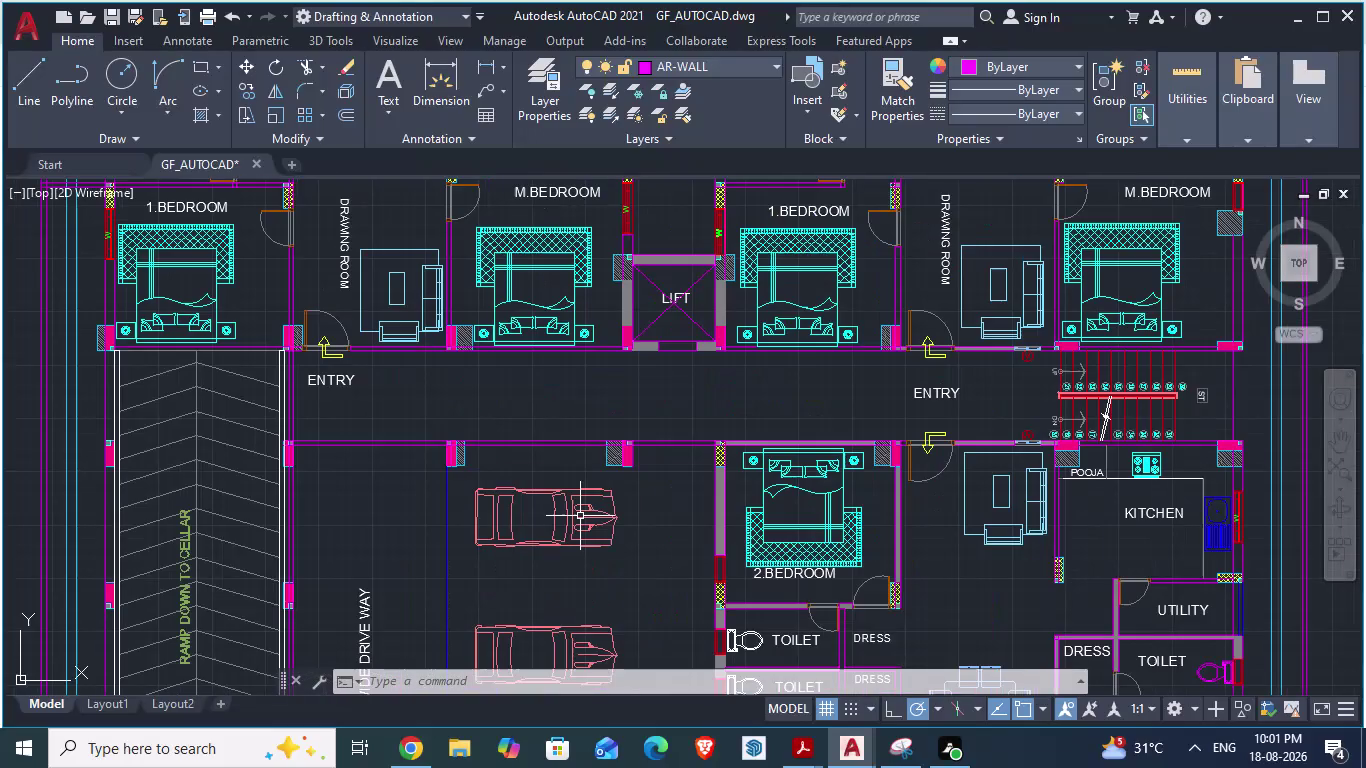
Compare the ground floor drawing against the ARCH PLANS reference, zooming in on both.
key(alt+Tab)
scroll(down, 3)
scroll(down, 3)
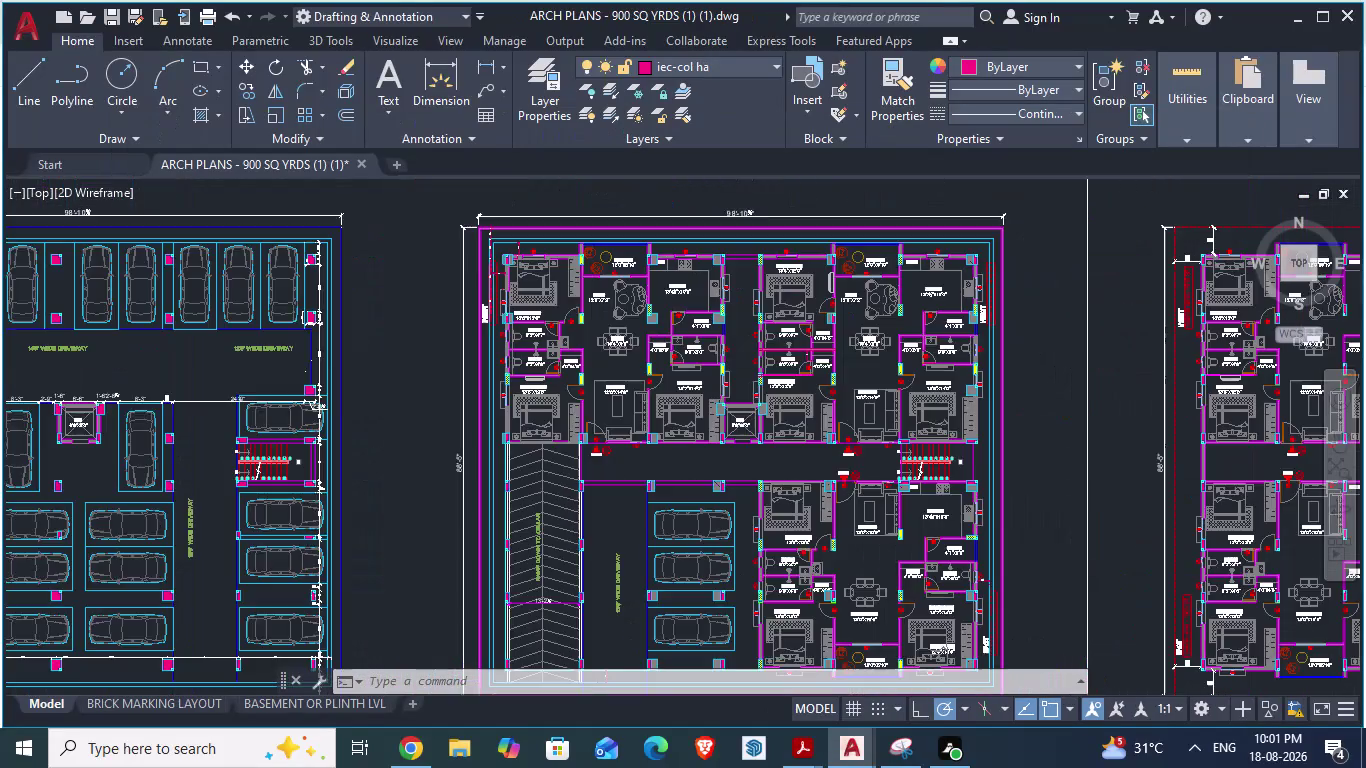
scroll(up, 3)
scroll(up, 3)
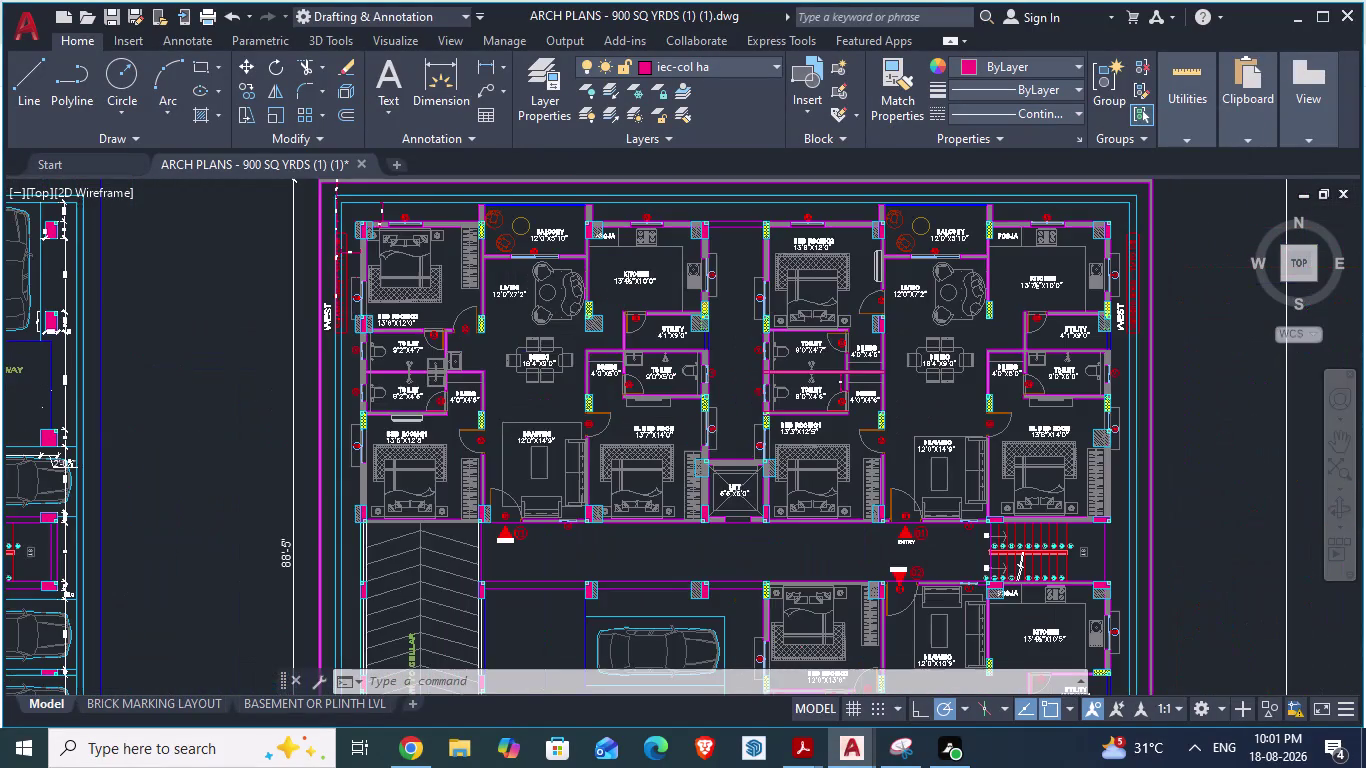
key(alt+Tab)
scroll(down, 3)
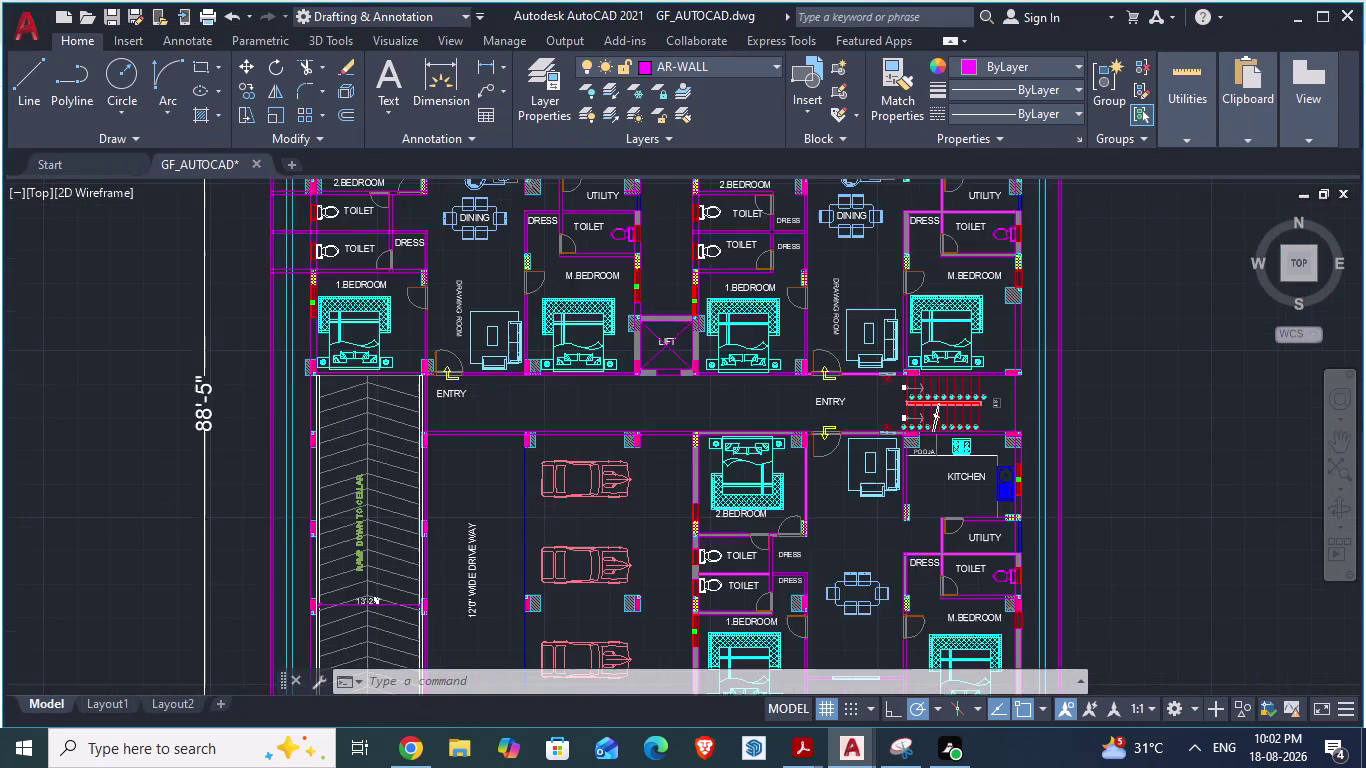
scroll(up, 3)
scroll(up, 3)
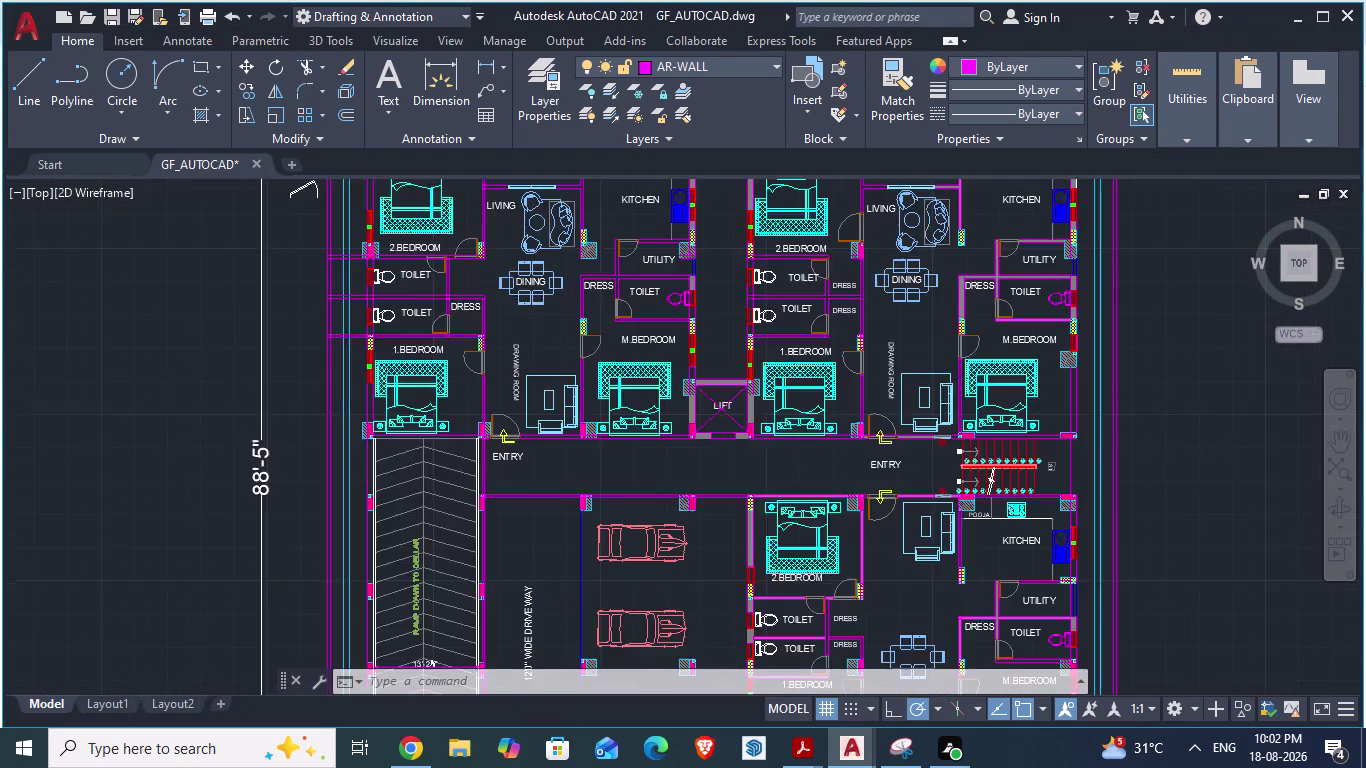
scroll(down, 3)
scroll(down, 3)
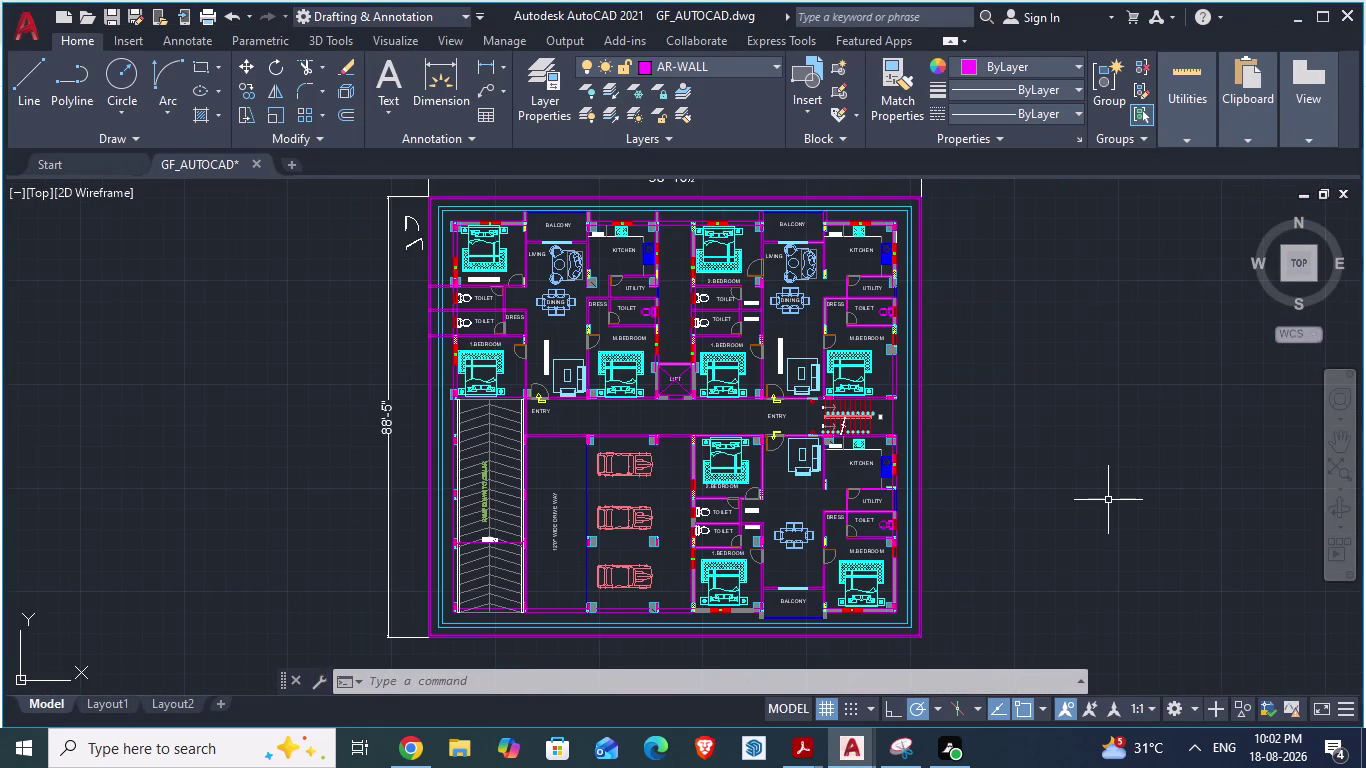
Recheck the reference plans, fit the ground floor plan on screen, and launch Snipping Tool.
key(alt+Tab)
scroll(down, 3)
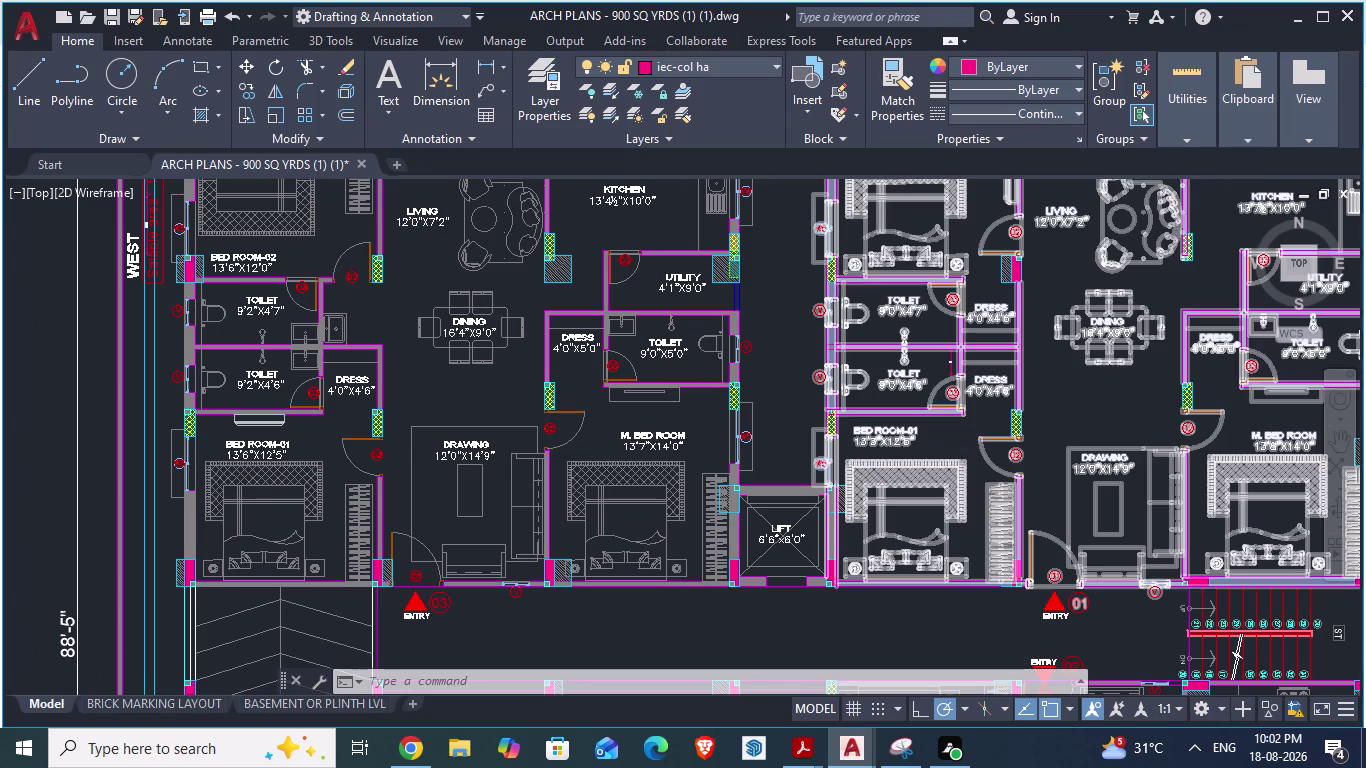
scroll(down, 3)
scroll(down, 3)
scroll(down, 3)
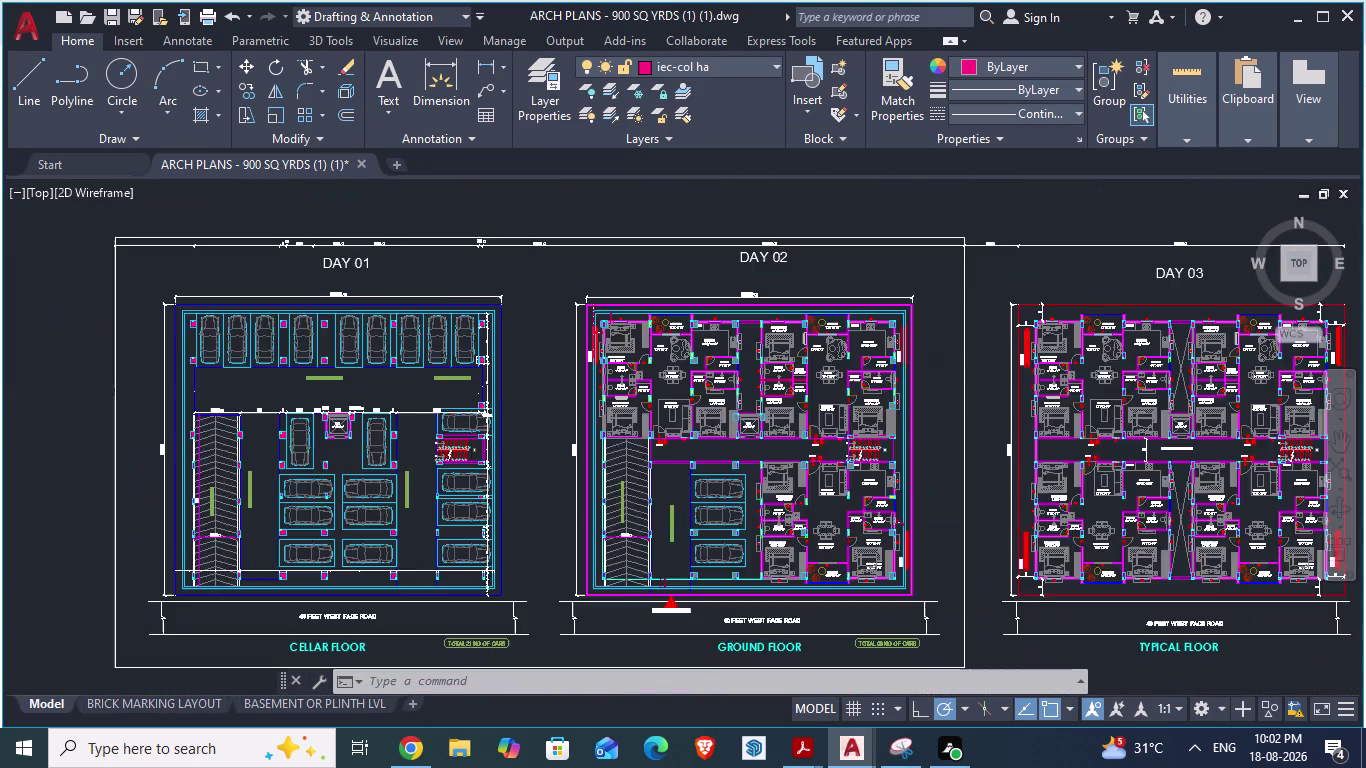
scroll(up, 3)
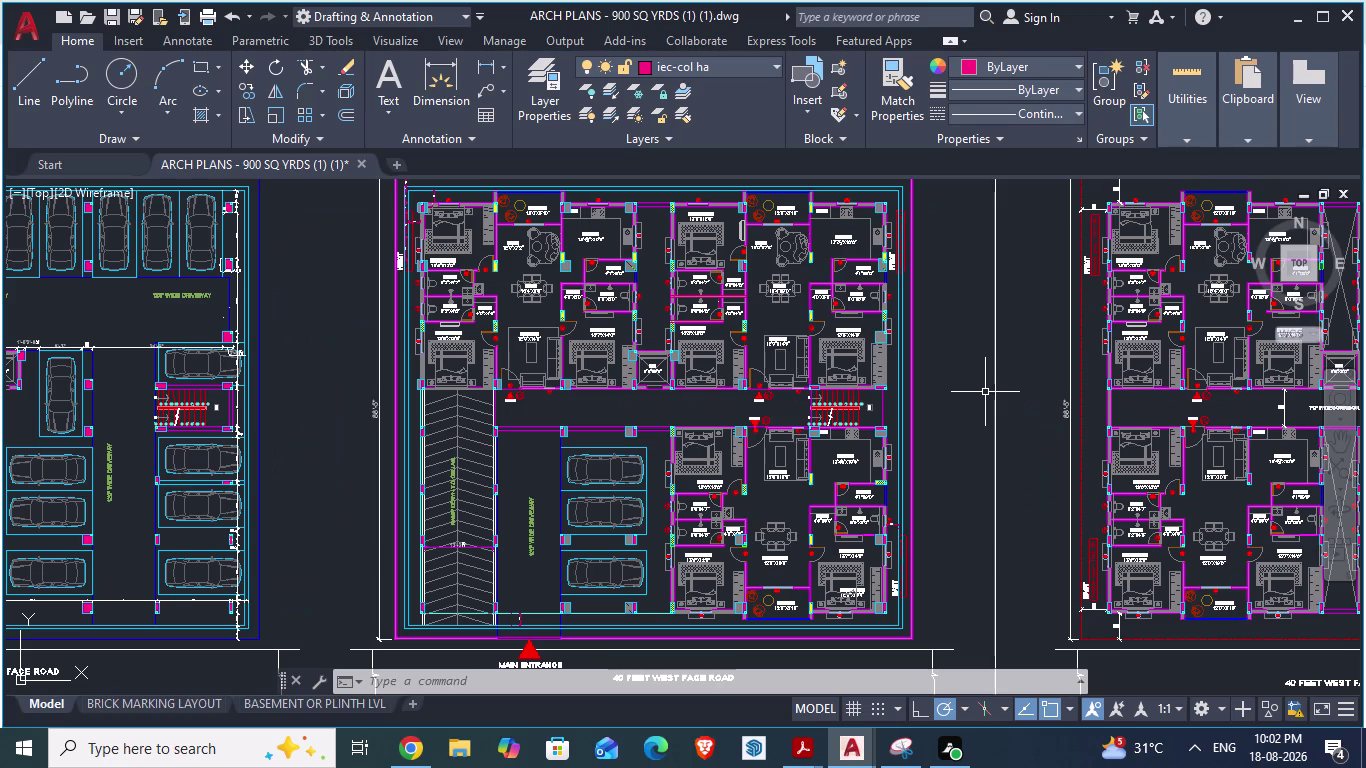
key(alt+Tab)
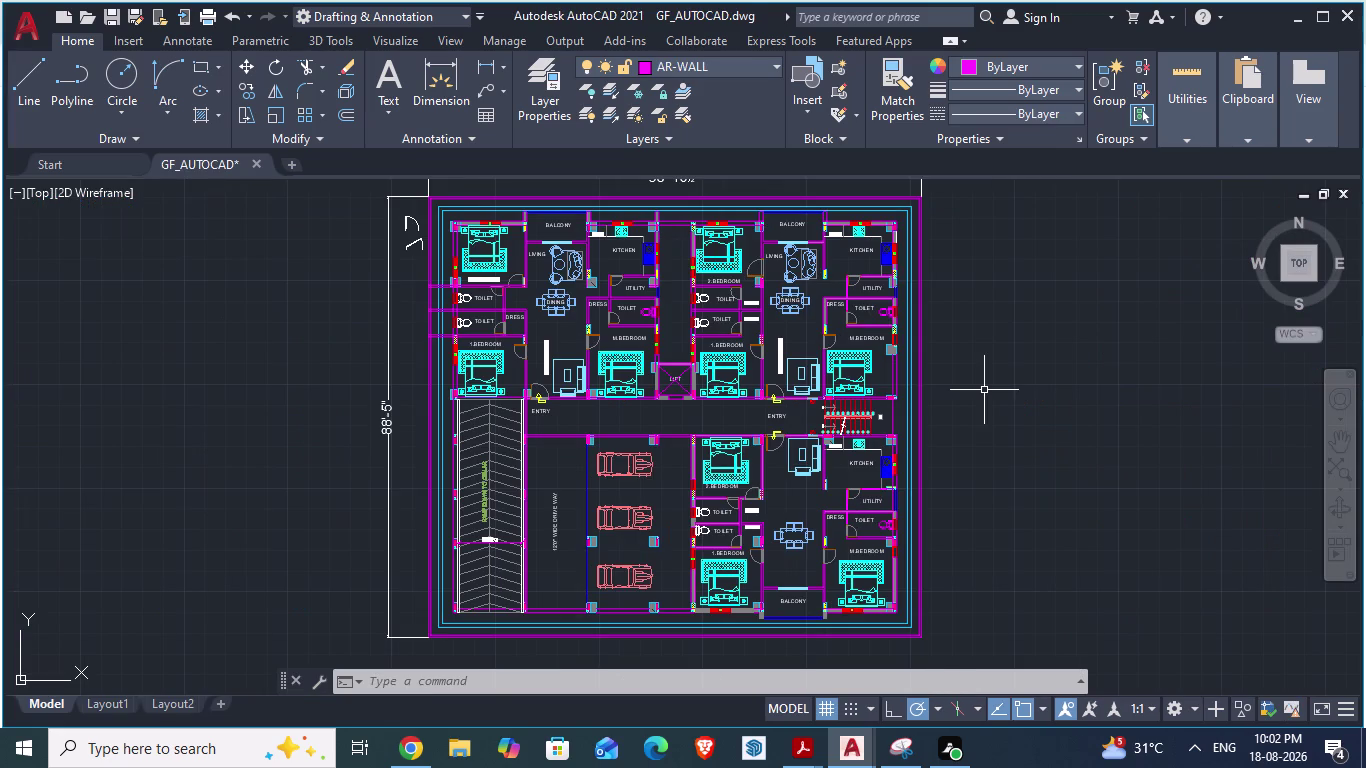
scroll(down, 3)
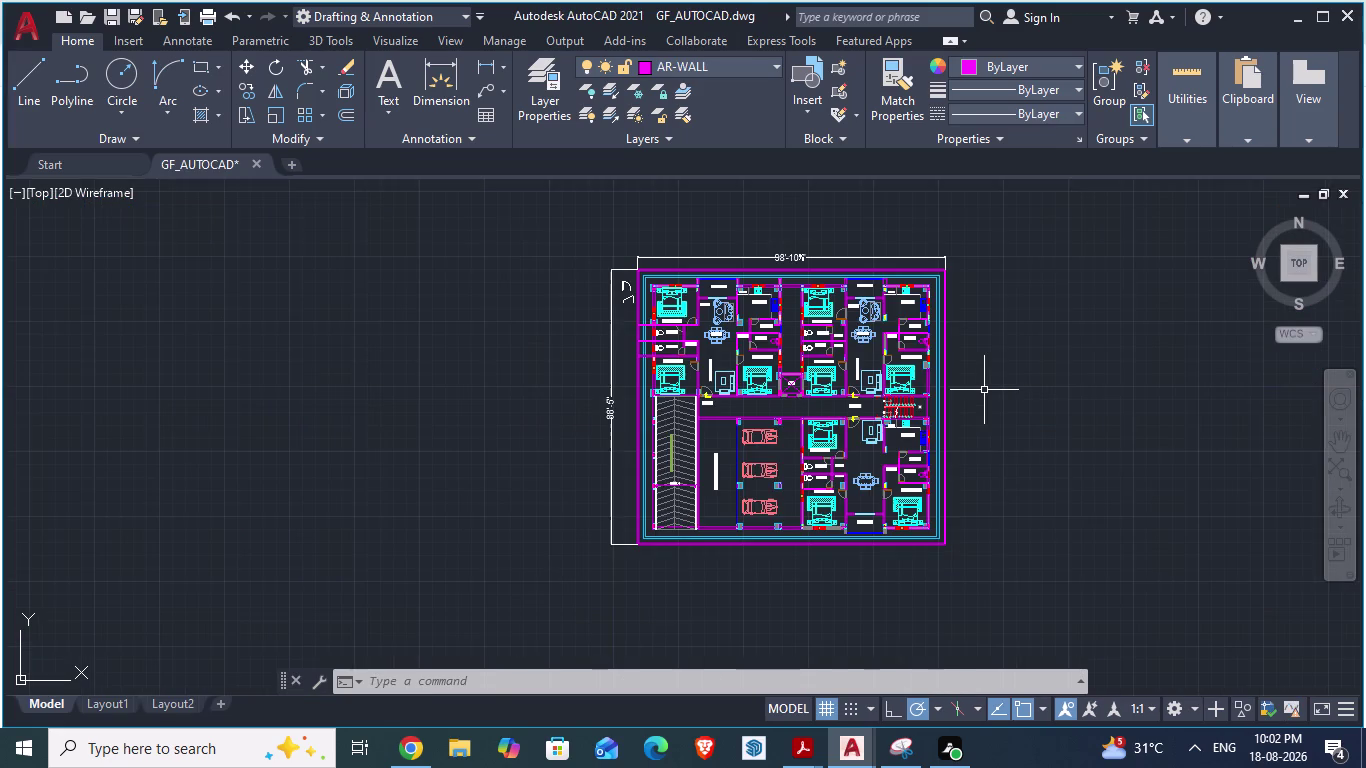
scroll(up, 3)
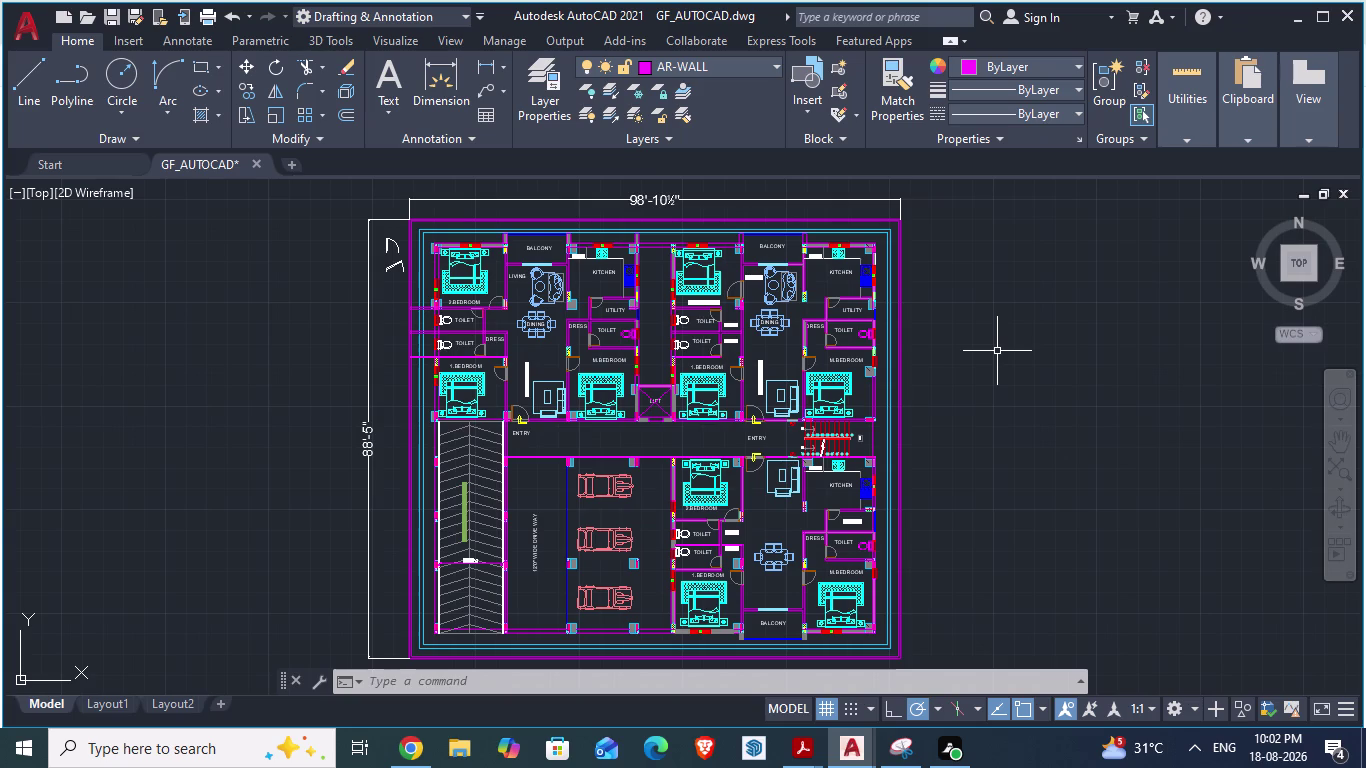
click(906, 758)
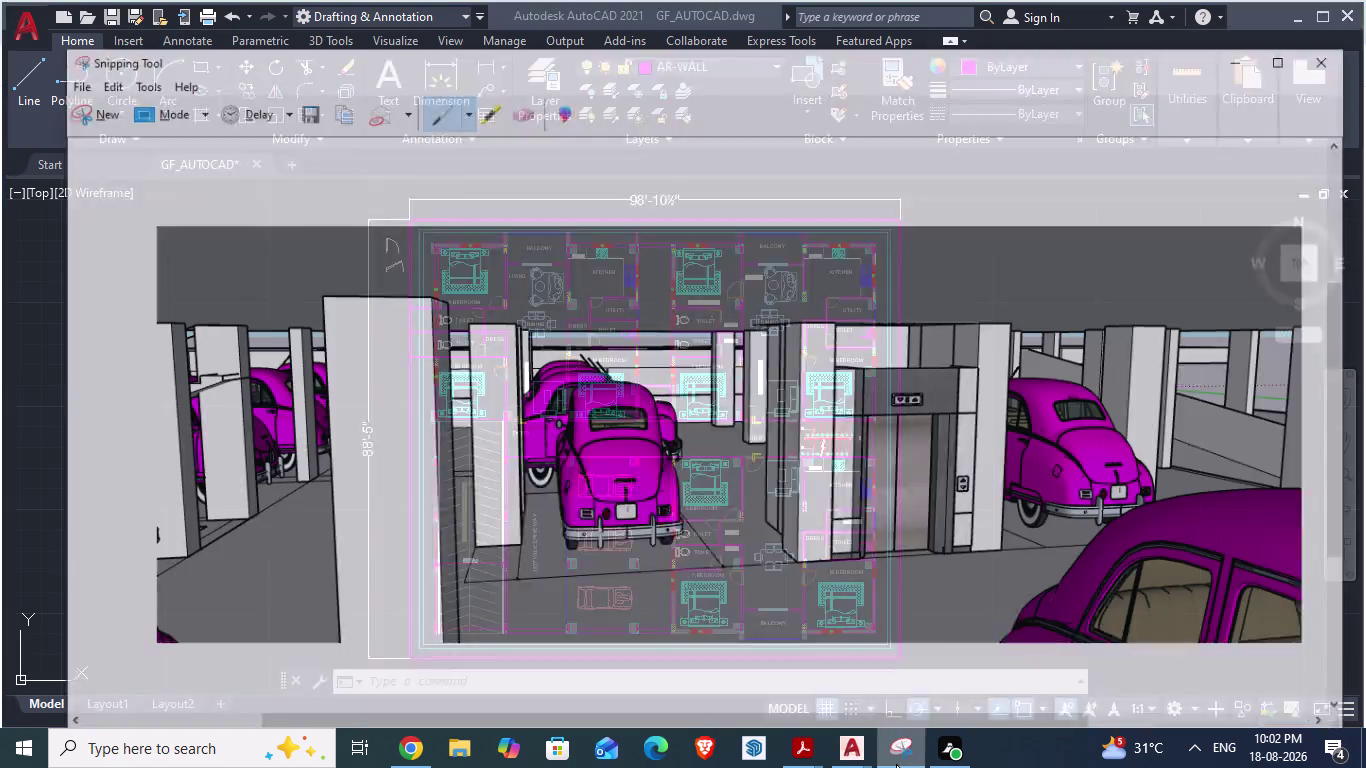
Snip a rectangle around the whole ground floor plan and bring up Save Snip.
click(33, 70)
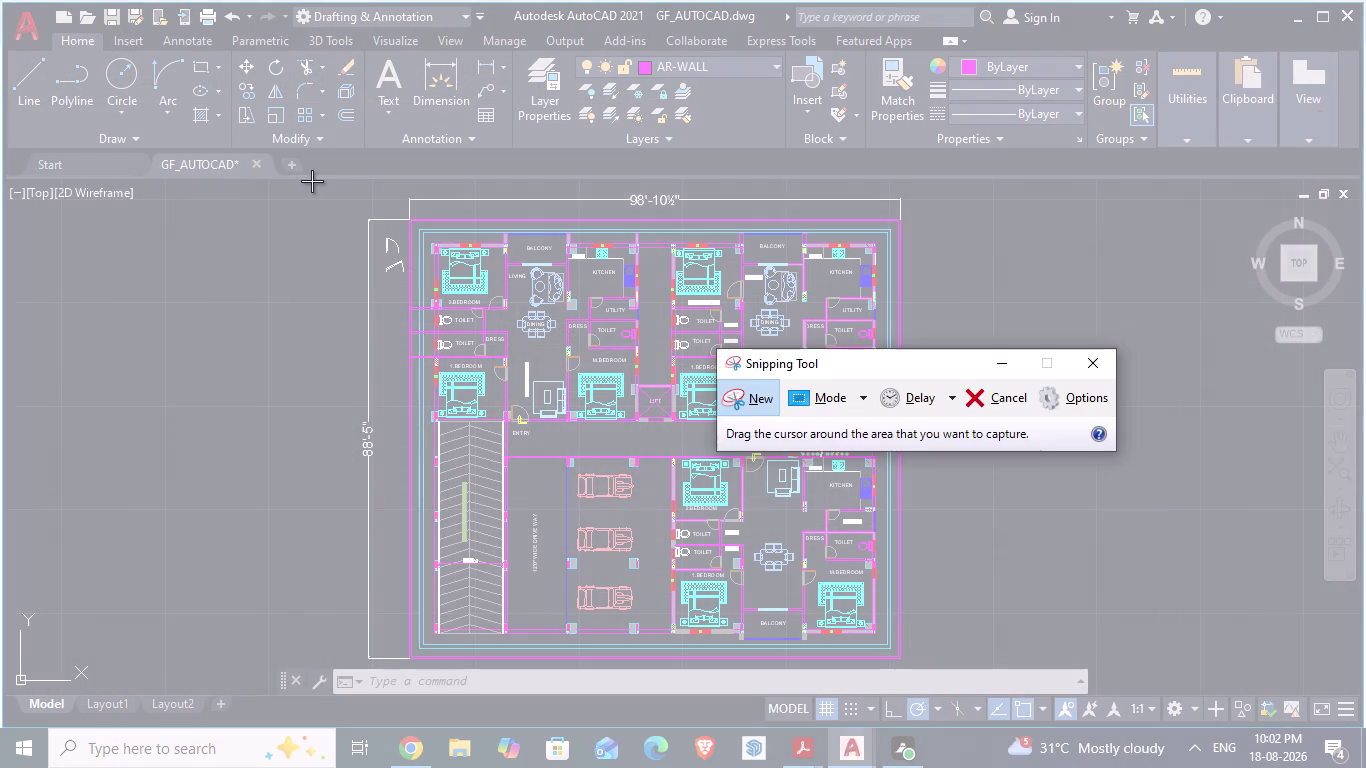
click(318, 178)
click(749, 396)
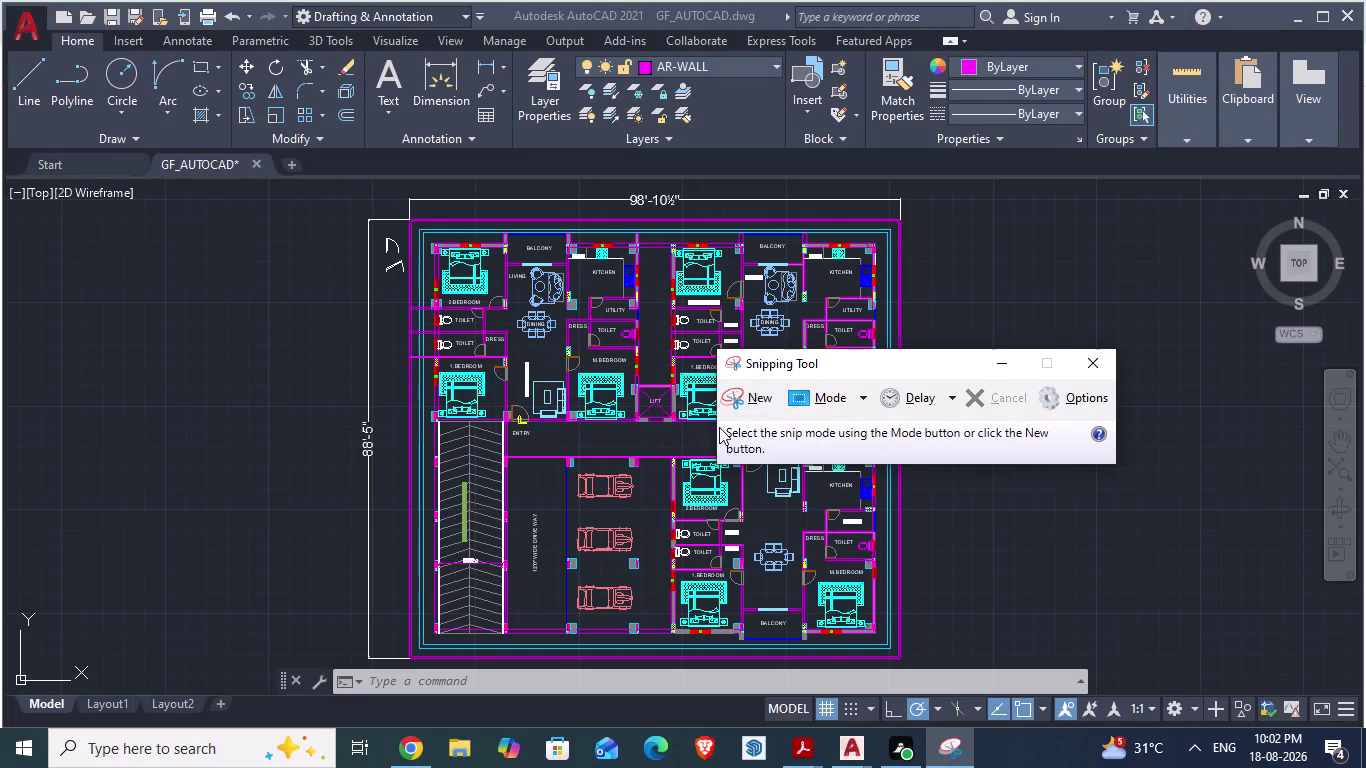
click(742, 396)
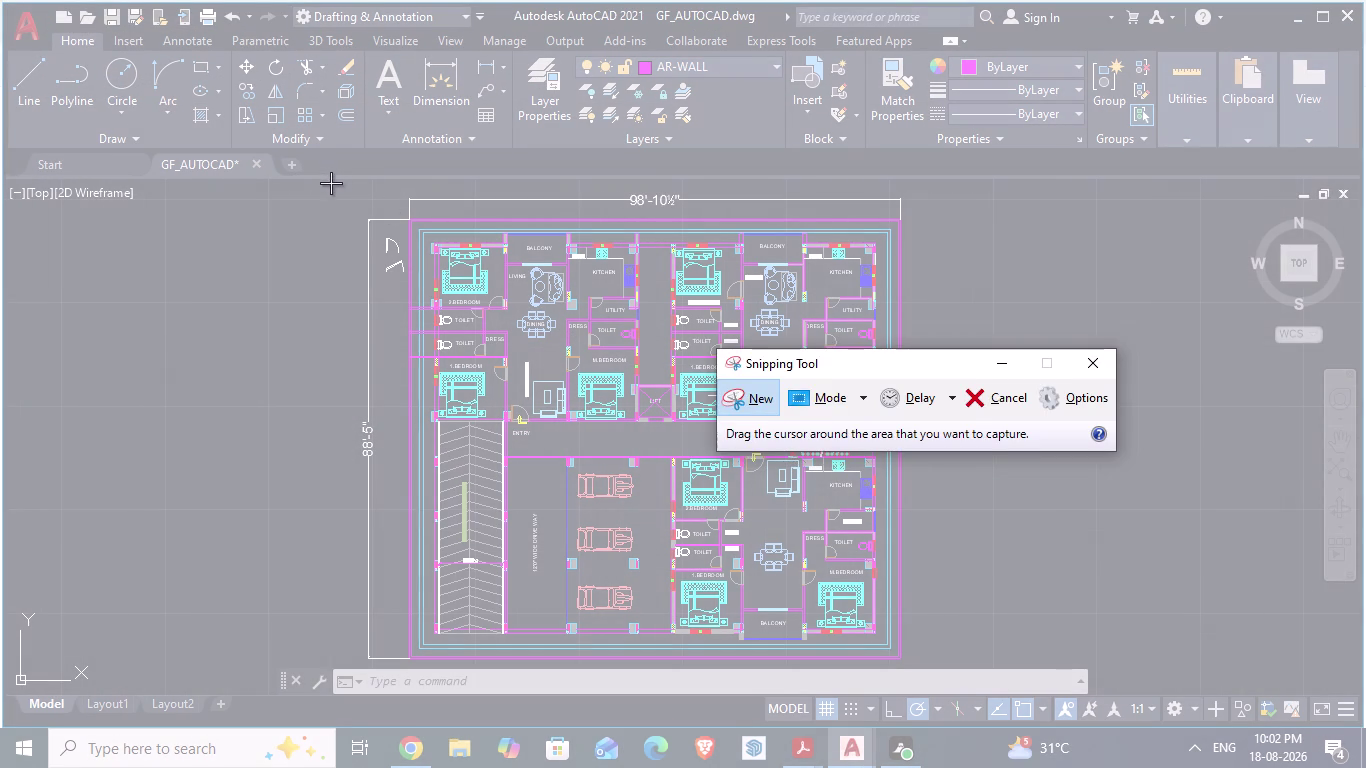
click(330, 184)
click(745, 405)
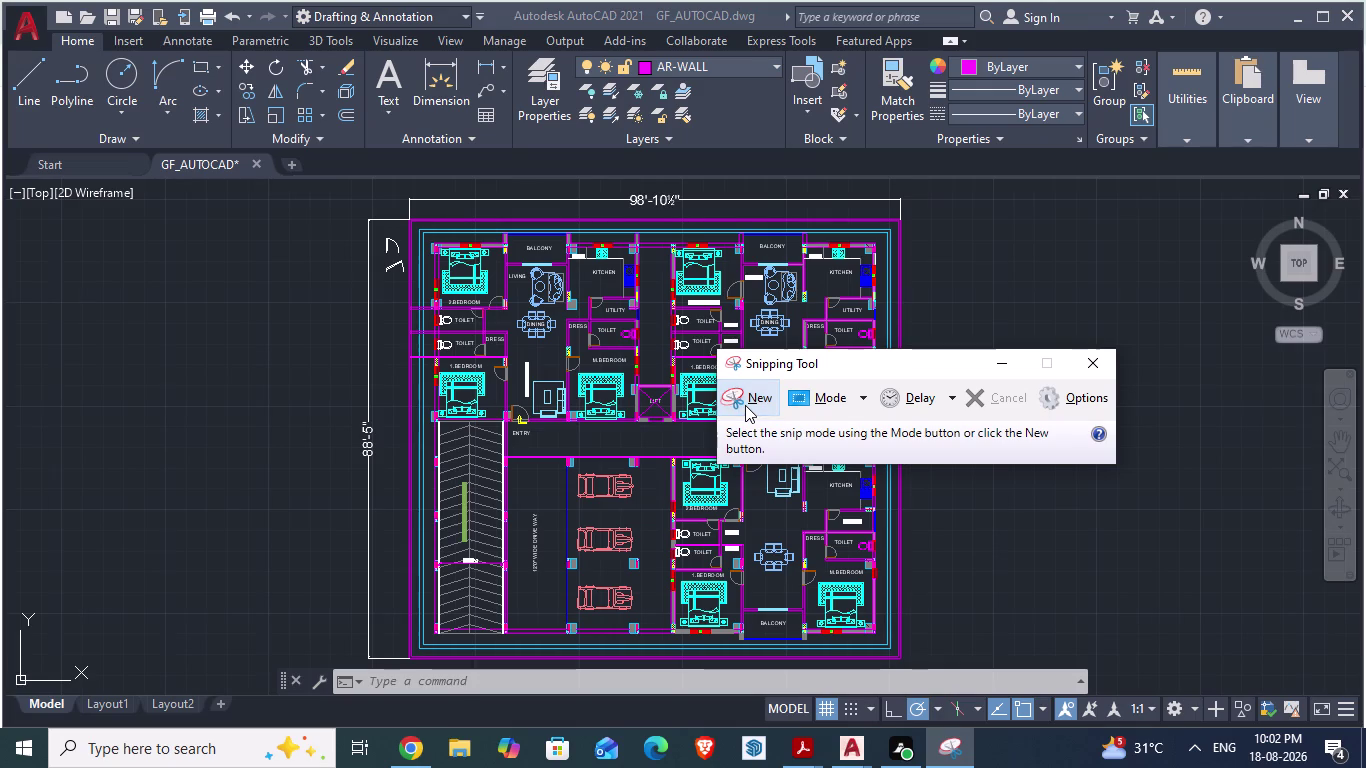
click(745, 397)
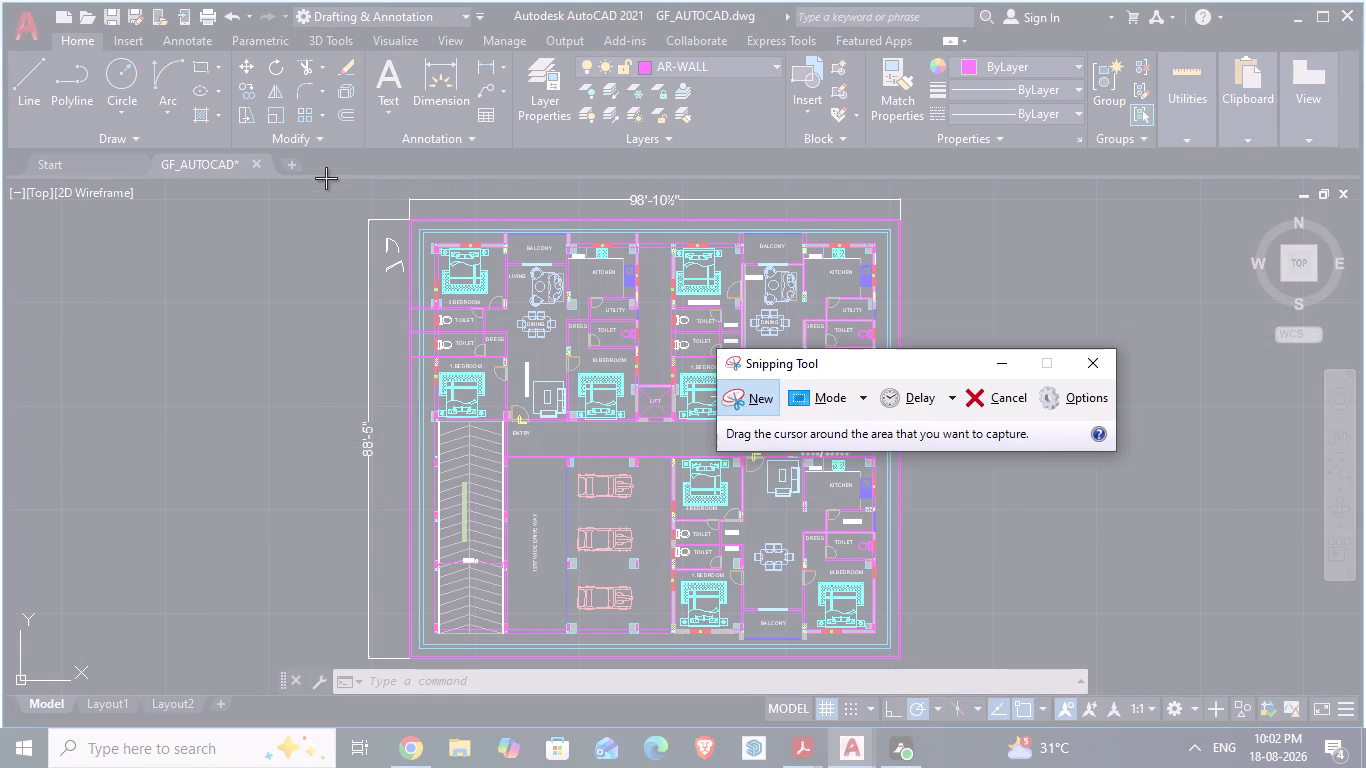
drag(326, 178, 917, 667)
click(484, 75)
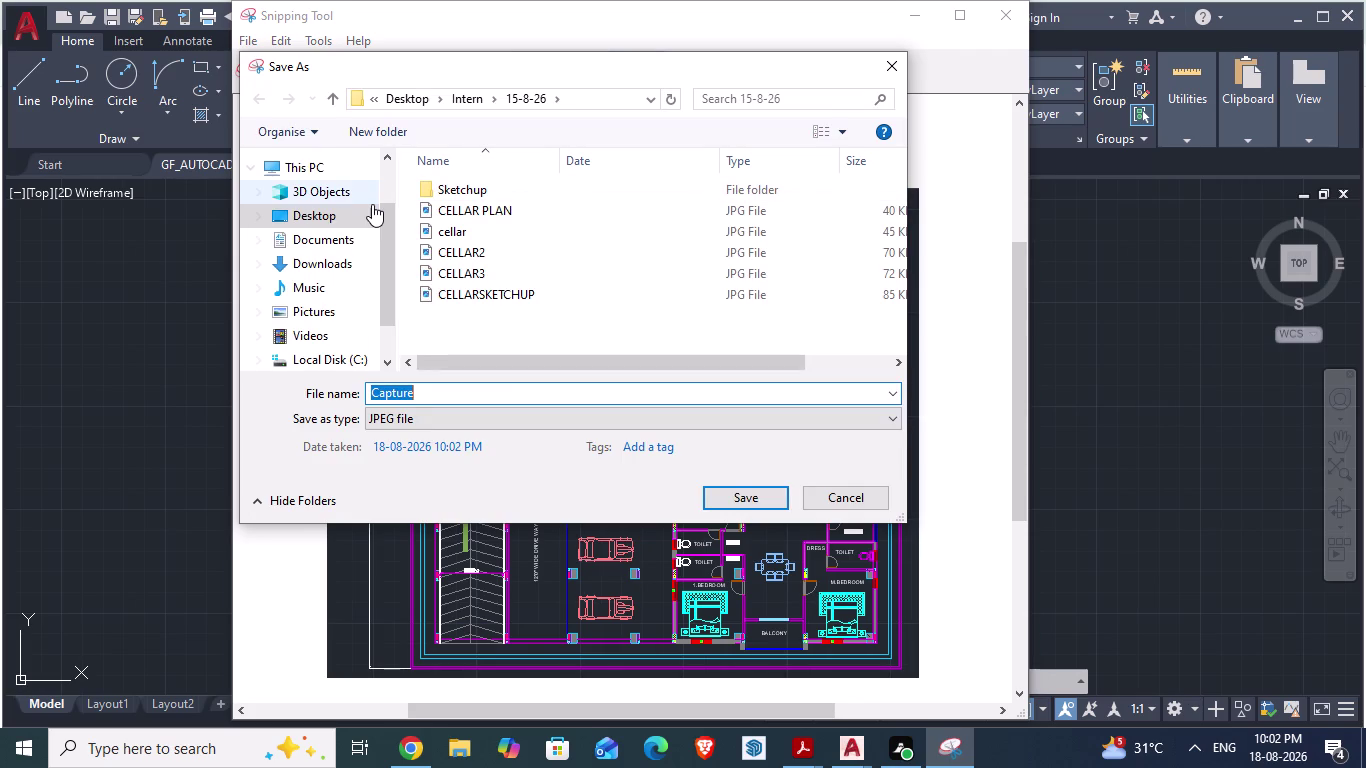
Save the snip as GROUND FLOOR in Desktop > Intern > 16-8-26.
click(462, 97)
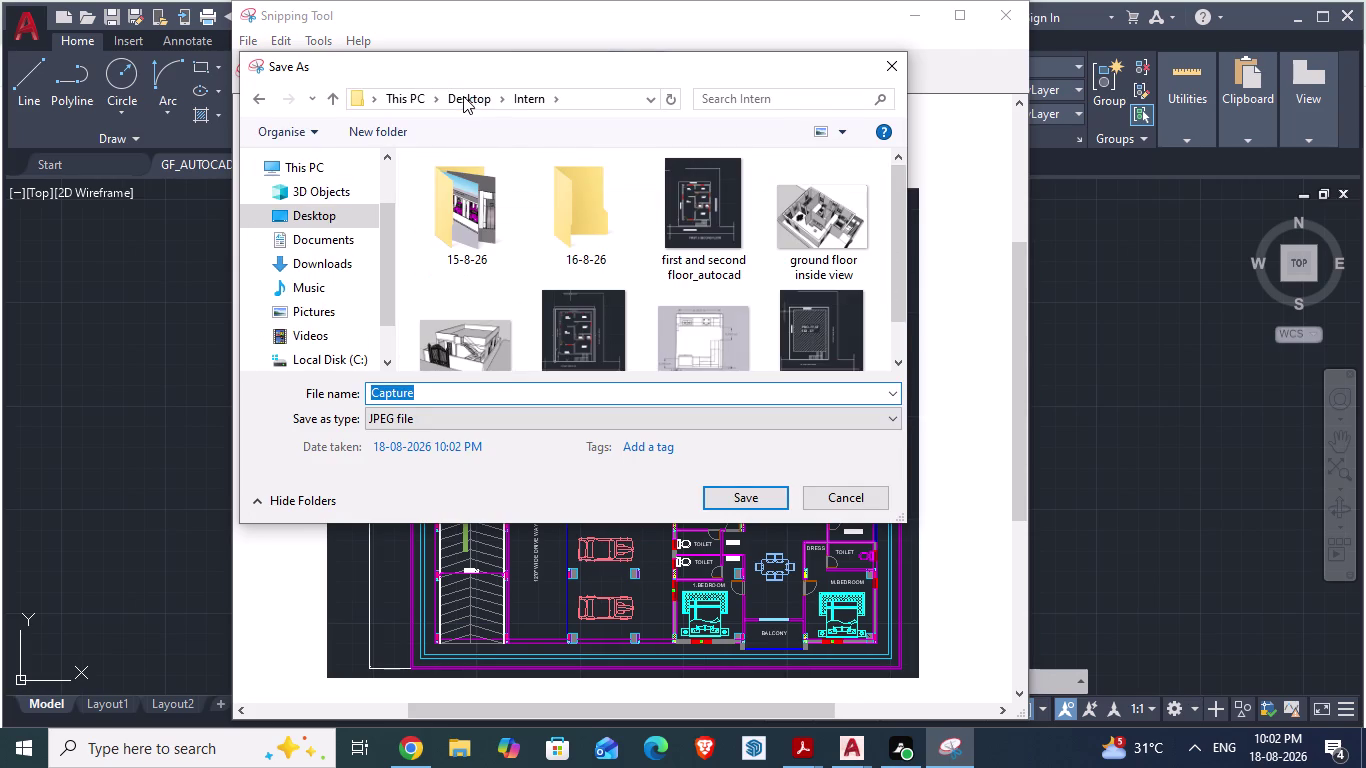
double_click(583, 237)
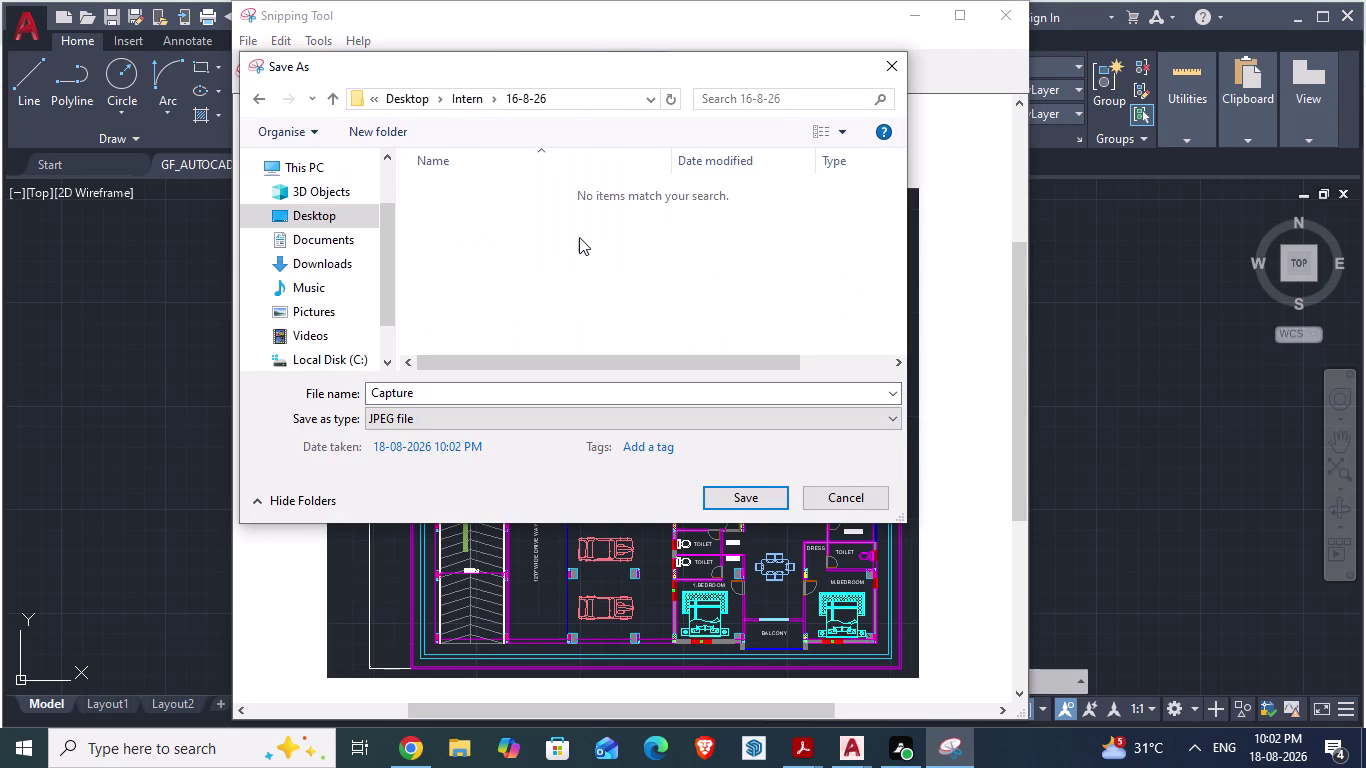
click(484, 392)
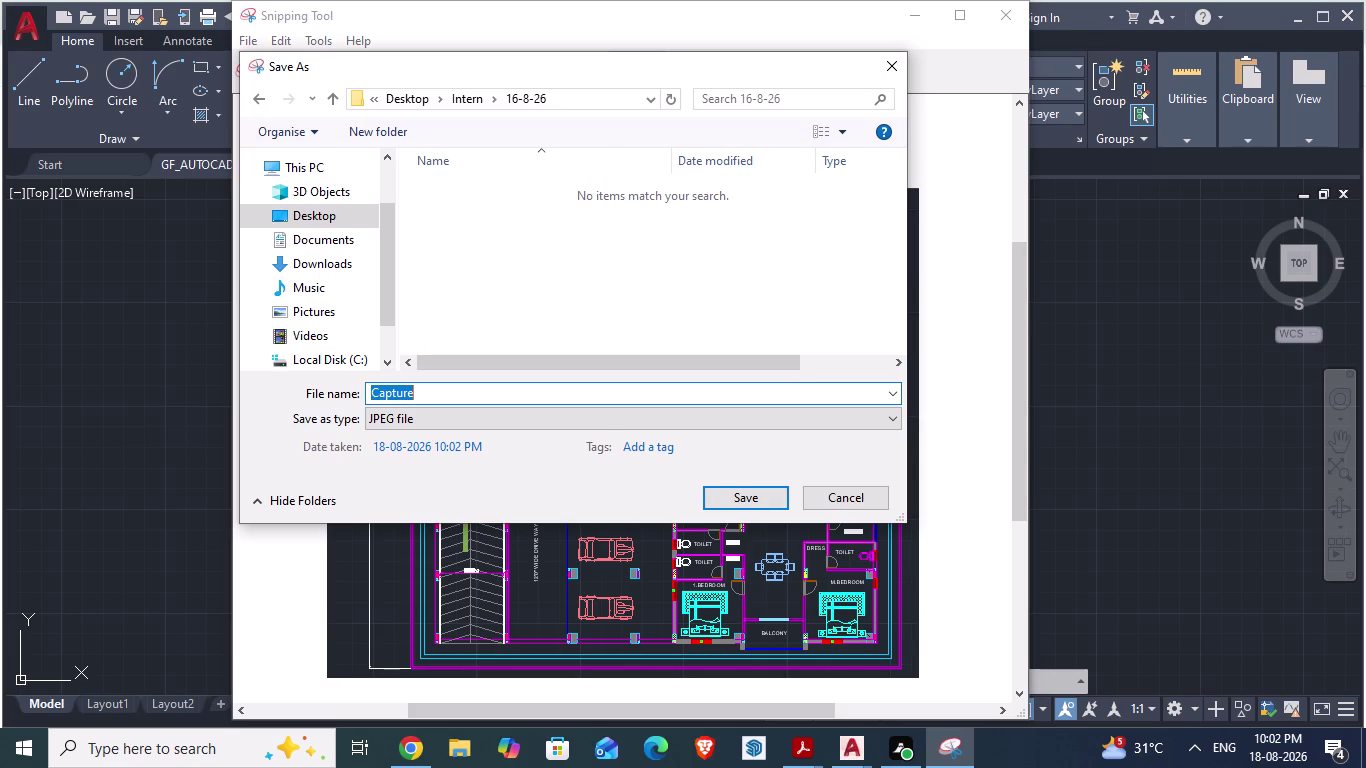
text(GR)
text(OUN)
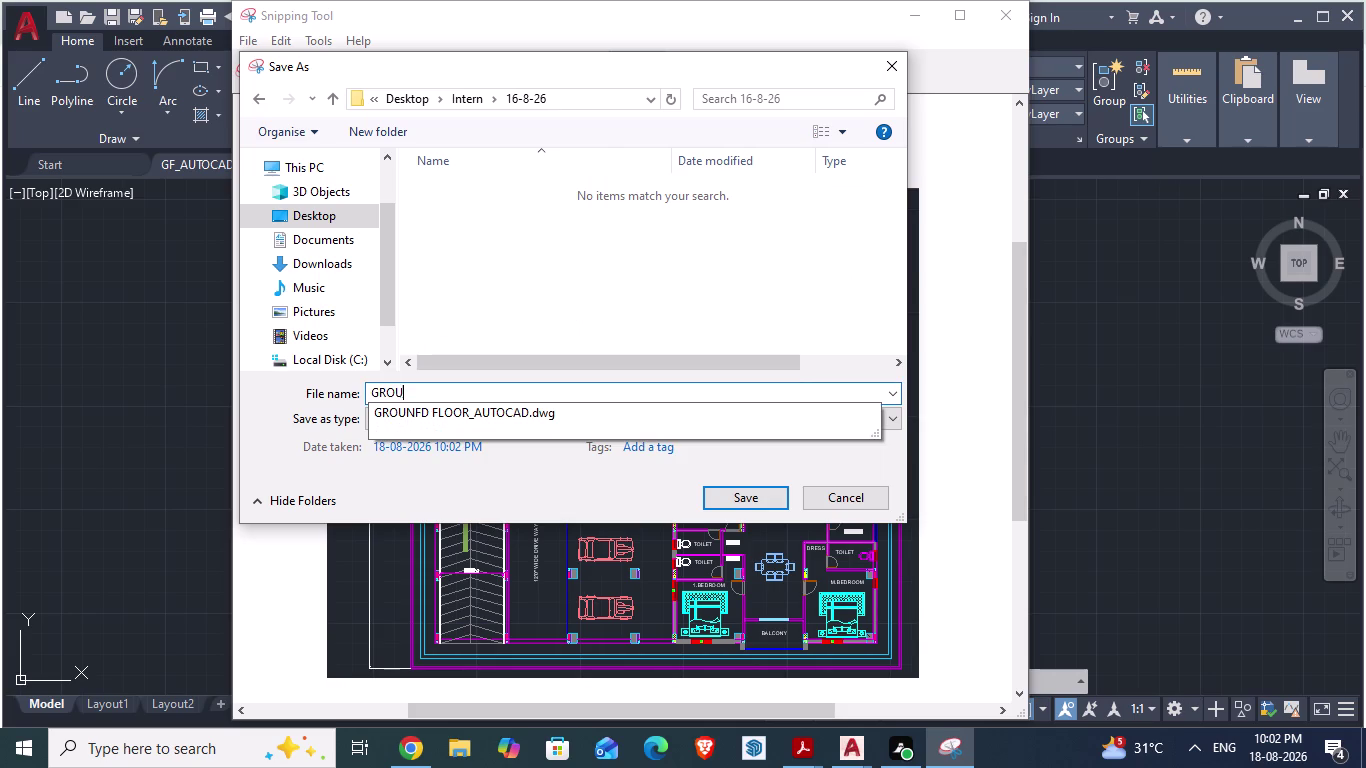
text(D FLOO)
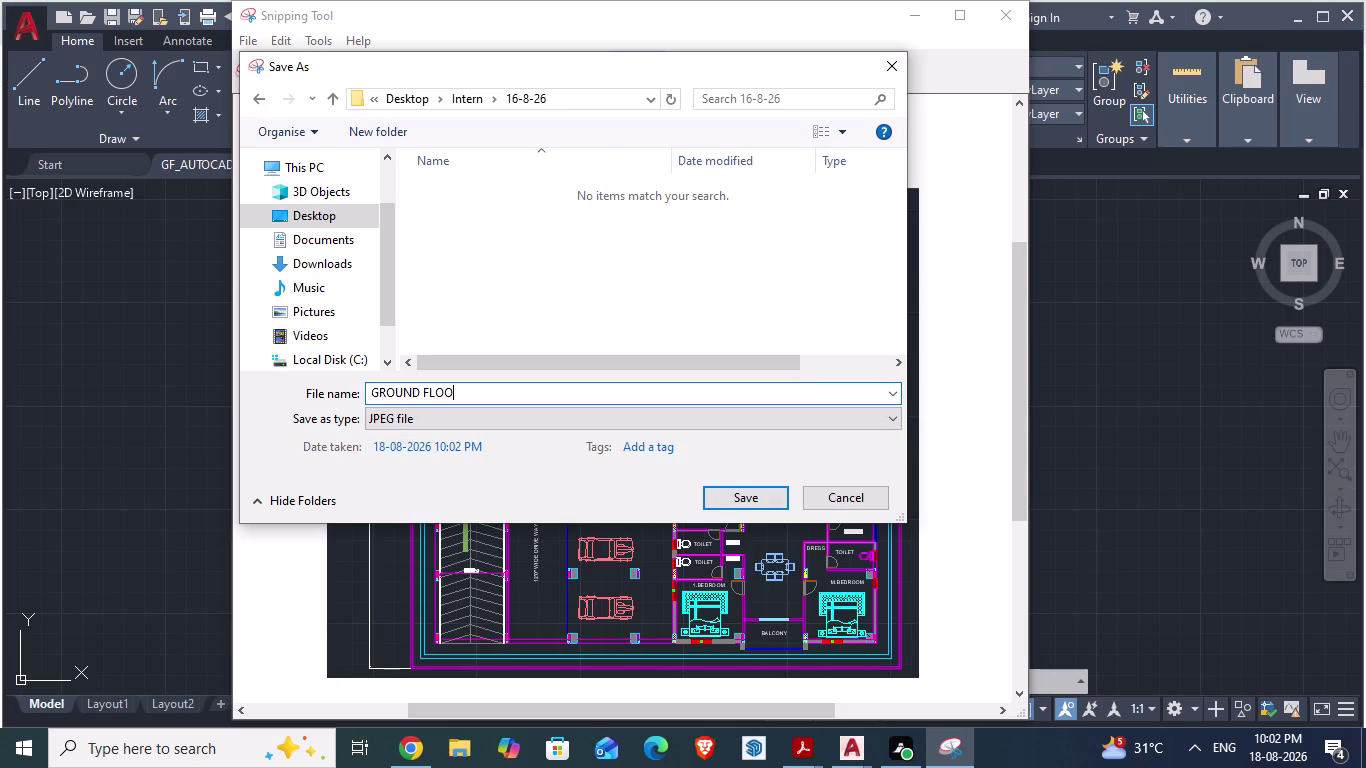
text(R)
click(709, 497)
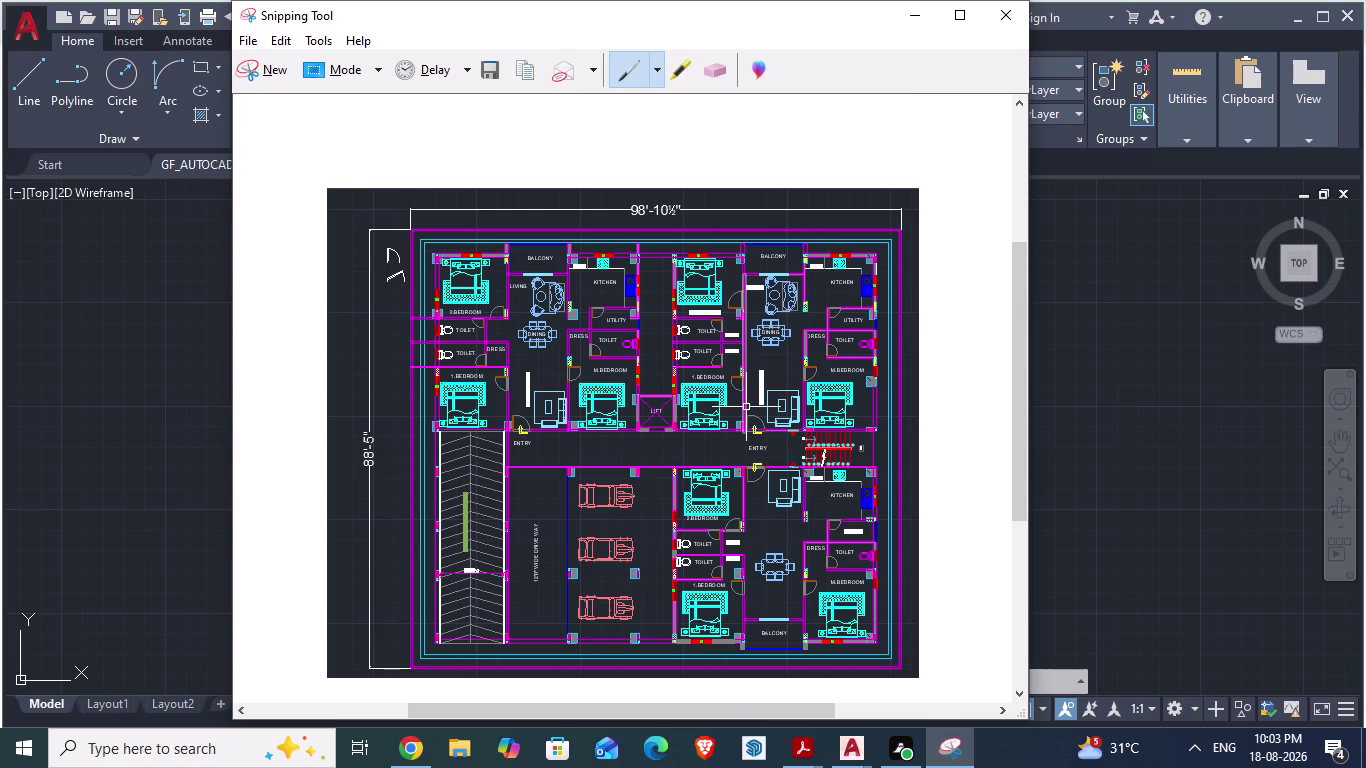
Show thumbnails of the two open AutoCAD drawings from the taskbar.
click(860, 745)
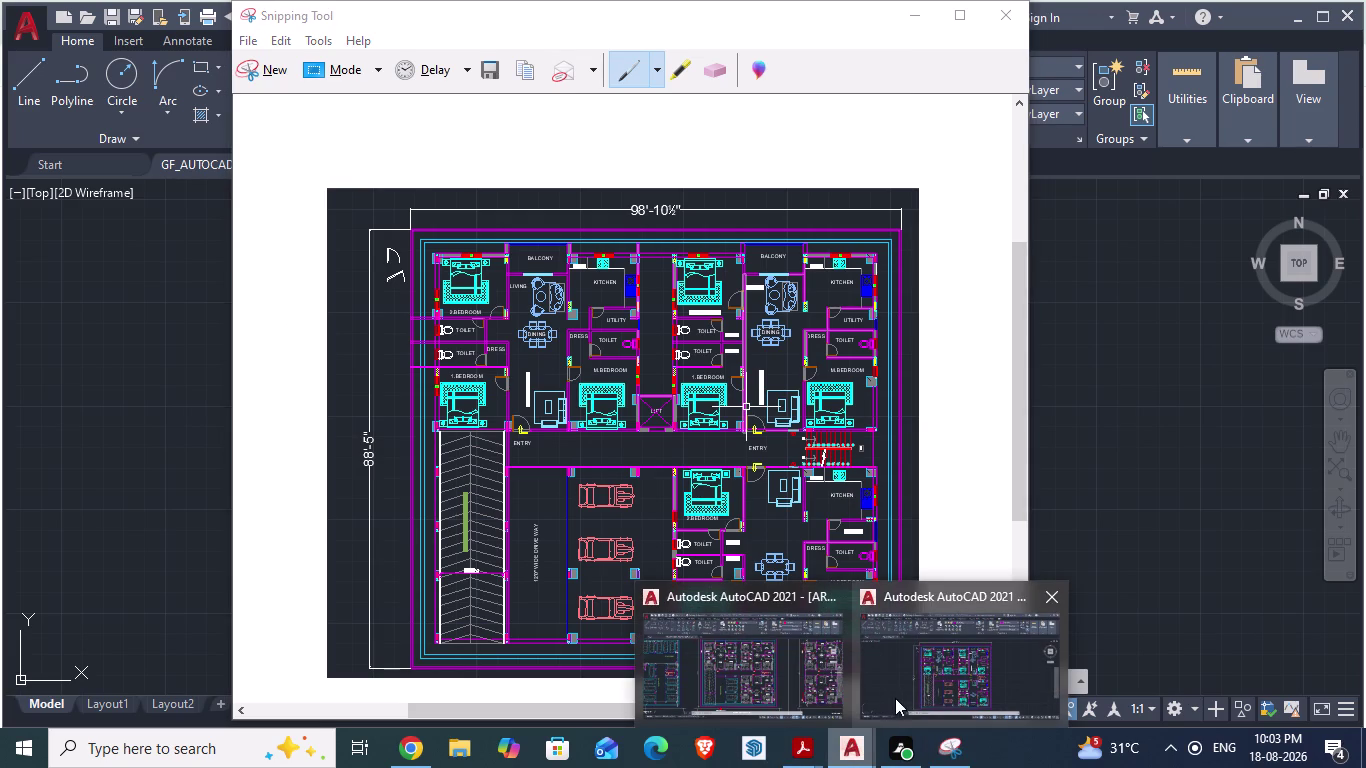